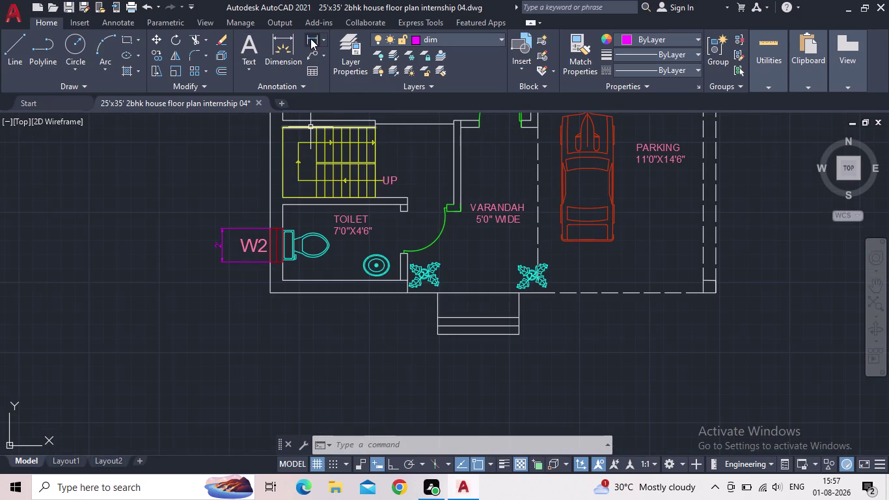
Save the drawing and bring the dining room's W1 window into view.
click(304, 38)
middle_drag(341, 294, 331, 368)
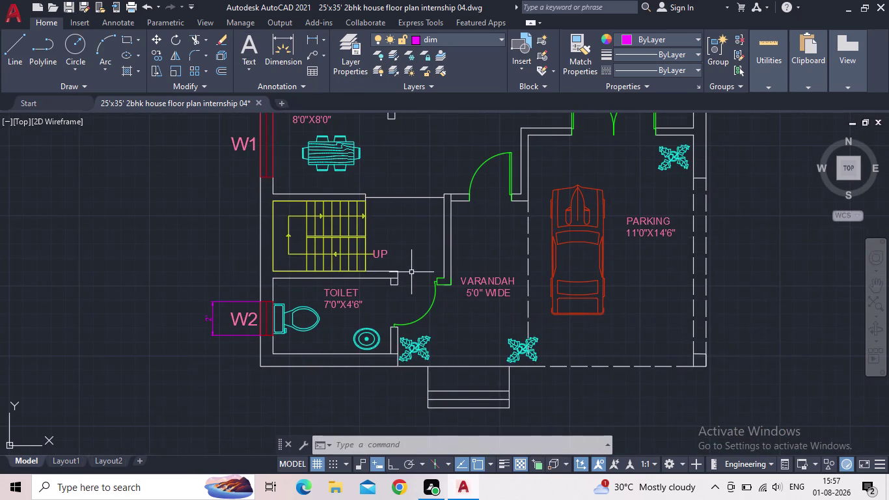
scroll(down, 3)
scroll(up, 3)
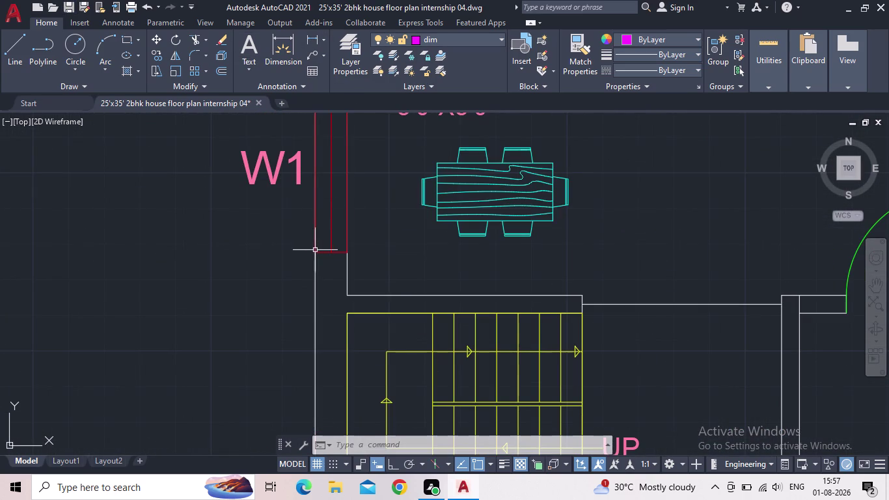
click(315, 250)
key(Escape)
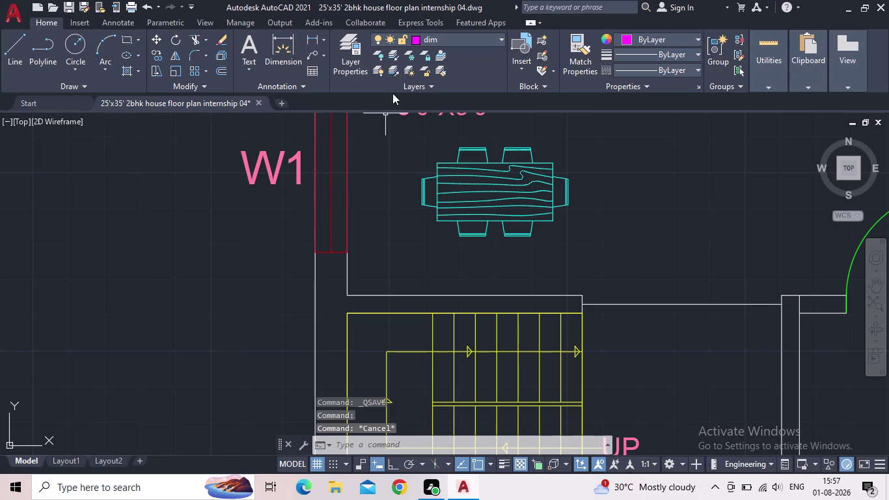
Dimension the dining W1 window with a 4' linear dimension placed outside the wall.
click(312, 39)
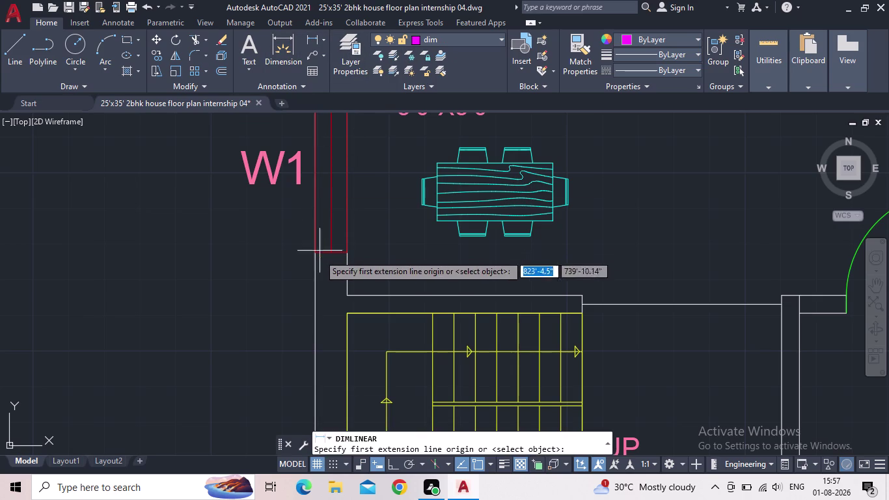
drag(315, 254, 316, 247)
middle_drag(316, 159, 333, 256)
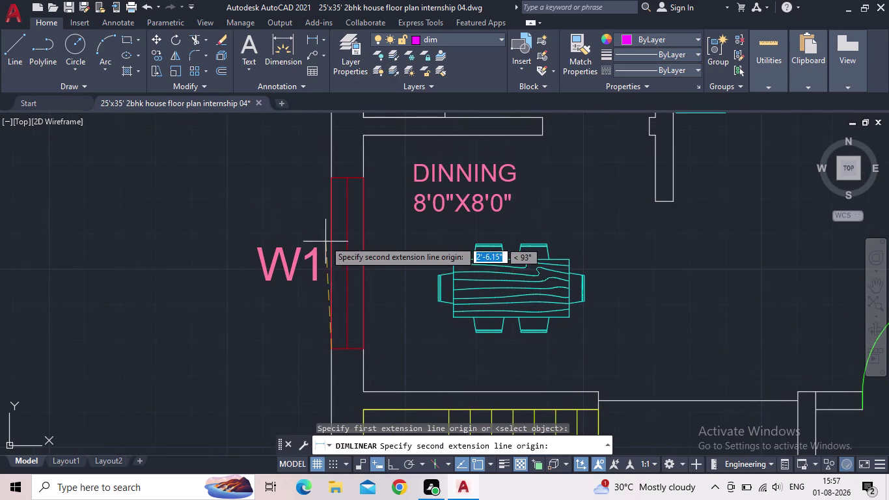
click(328, 178)
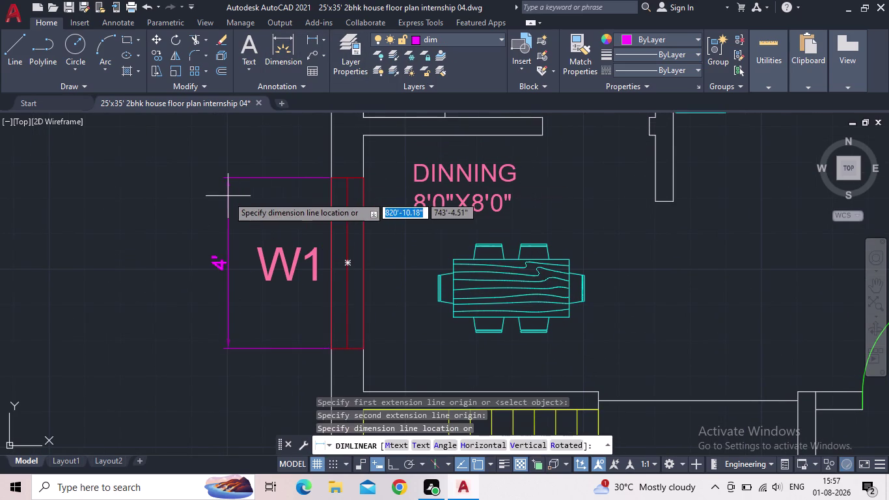
click(228, 196)
scroll(down, 3)
middle_drag(230, 217, 222, 292)
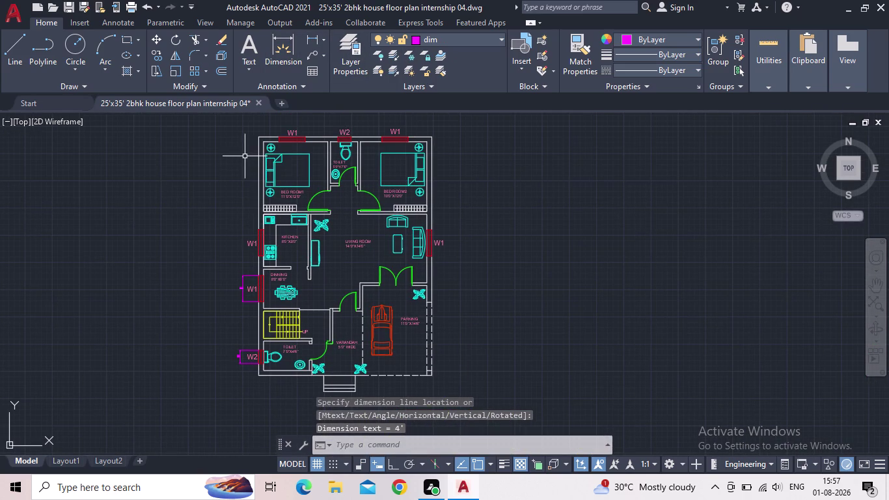
middle_drag(245, 155, 251, 179)
scroll(up, 3)
scroll(up, 3)
middle_drag(270, 176, 260, 236)
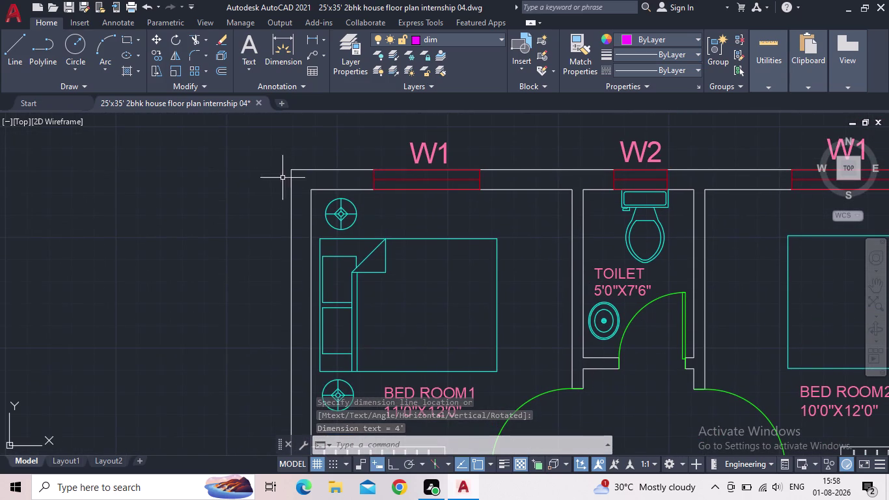
key(space)
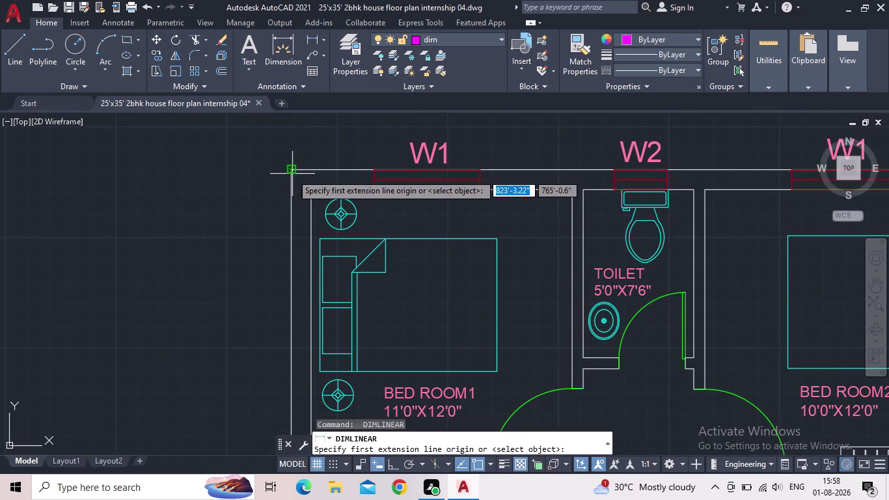
click(291, 173)
middle_drag(279, 243, 259, 108)
scroll(down, 3)
scroll(down, 3)
middle_drag(254, 237, 257, 215)
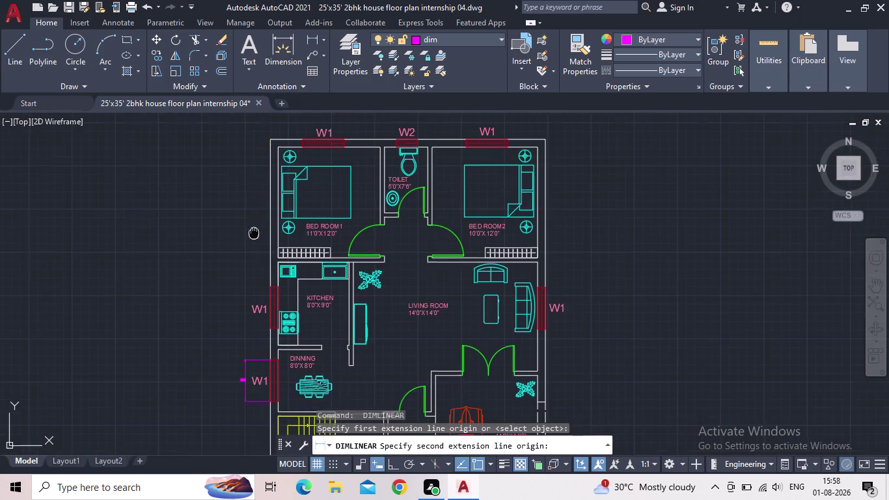
middle_drag(256, 215, 280, 99)
scroll(up, 3)
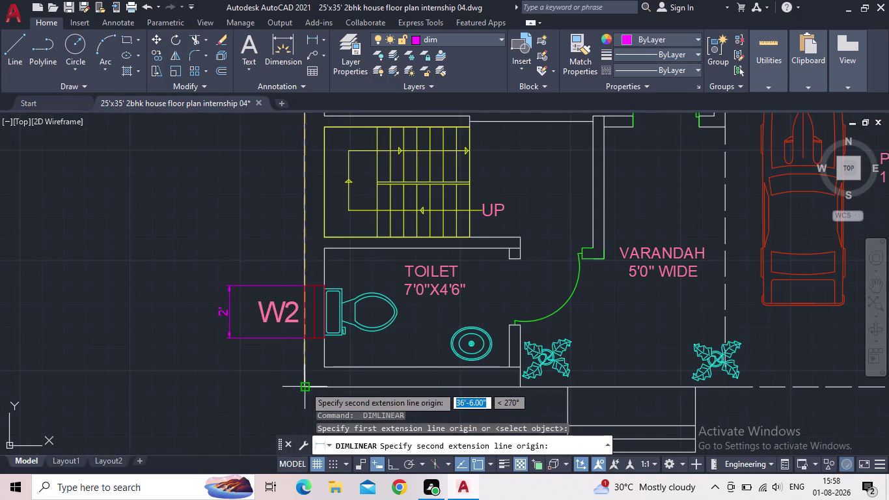
click(304, 386)
scroll(down, 3)
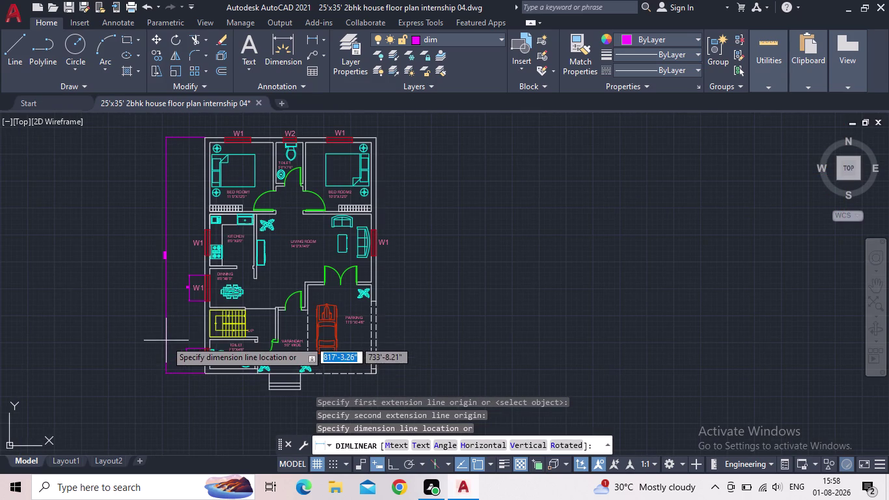
click(166, 340)
scroll(up, 3)
scroll(up, 3)
middle_drag(163, 227, 188, 274)
scroll(down, 3)
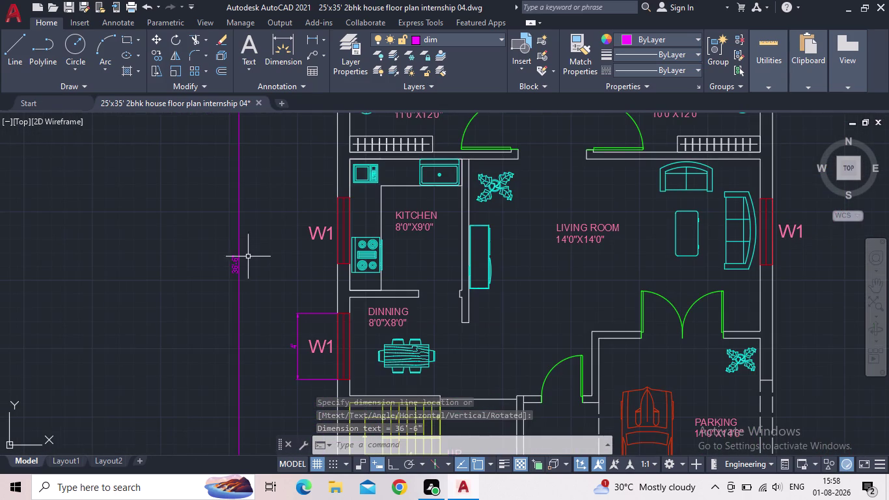
click(250, 273)
click(218, 272)
key(Delete)
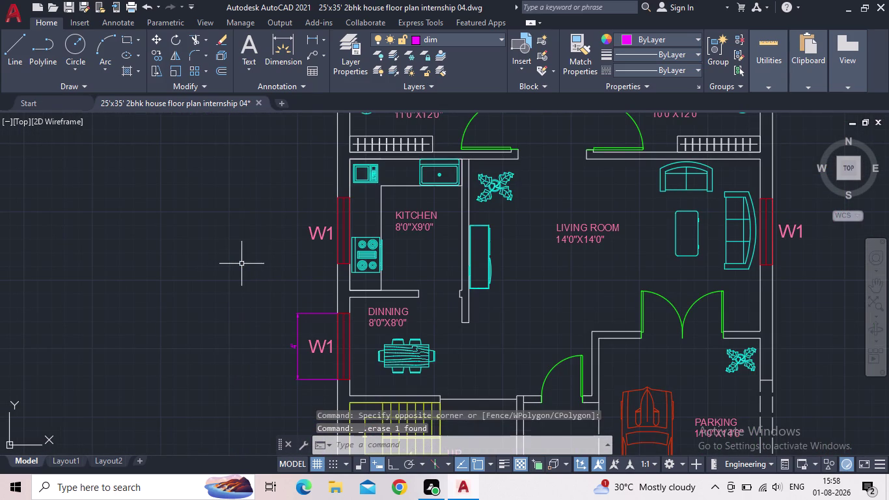
Dimension the plan's left side from top-left to bottom-left outer corner, placed left of the plan.
key(space)
scroll(down, 3)
middle_drag(253, 240, 263, 287)
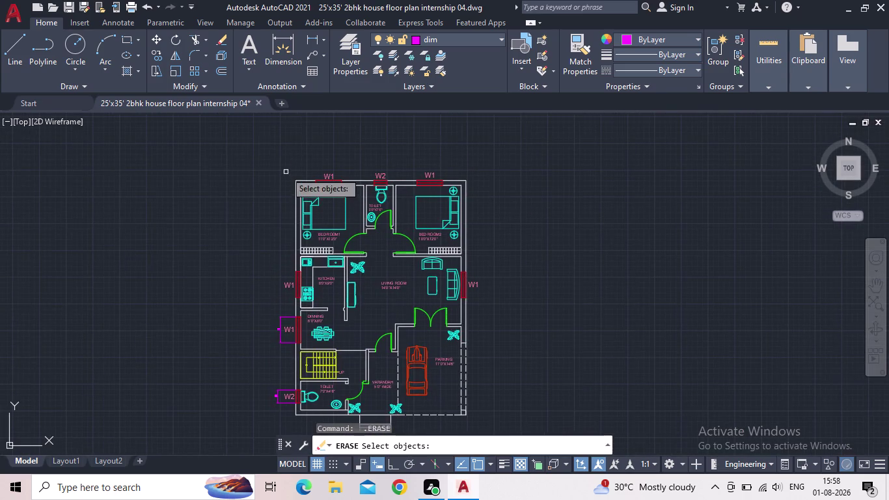
scroll(up, 3)
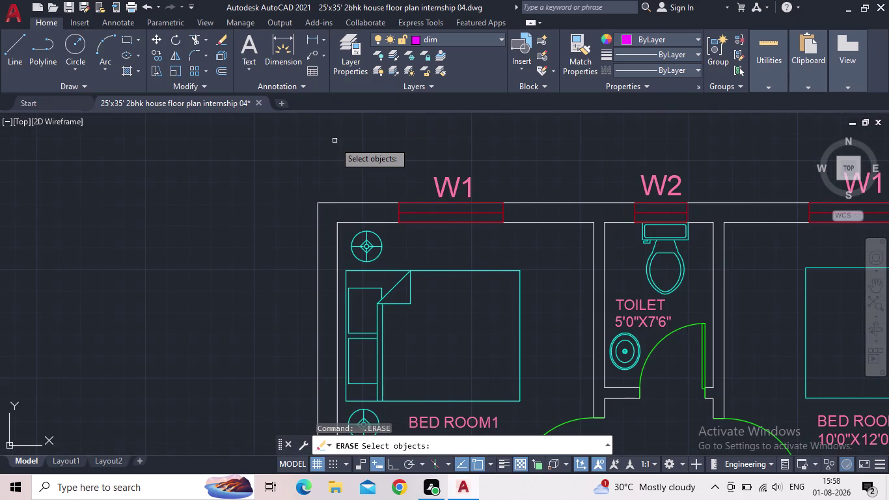
key(Escape)
click(307, 37)
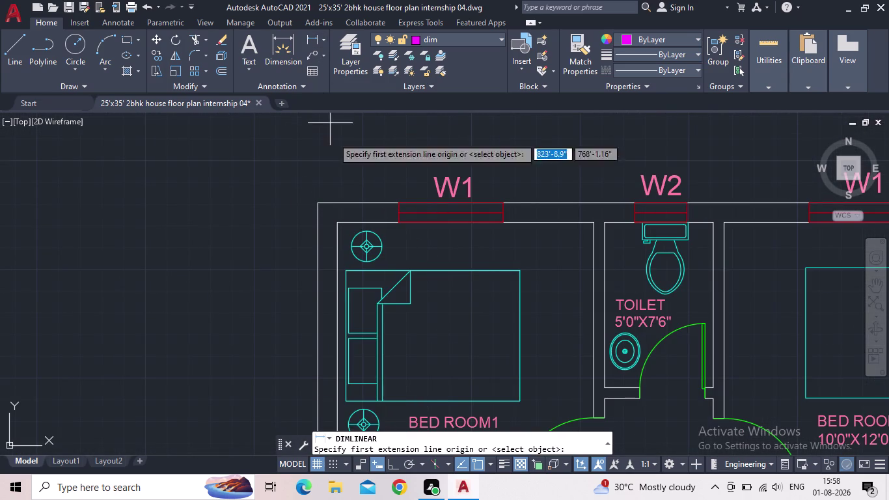
click(338, 224)
middle_drag(351, 279, 351, 280)
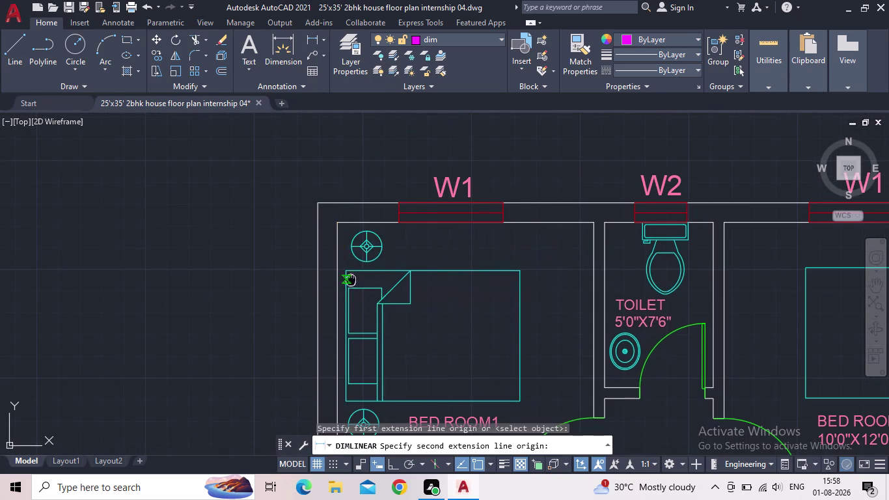
middle_drag(351, 280, 334, 153)
scroll(down, 3)
scroll(down, 3)
middle_drag(323, 222, 368, 100)
scroll(up, 3)
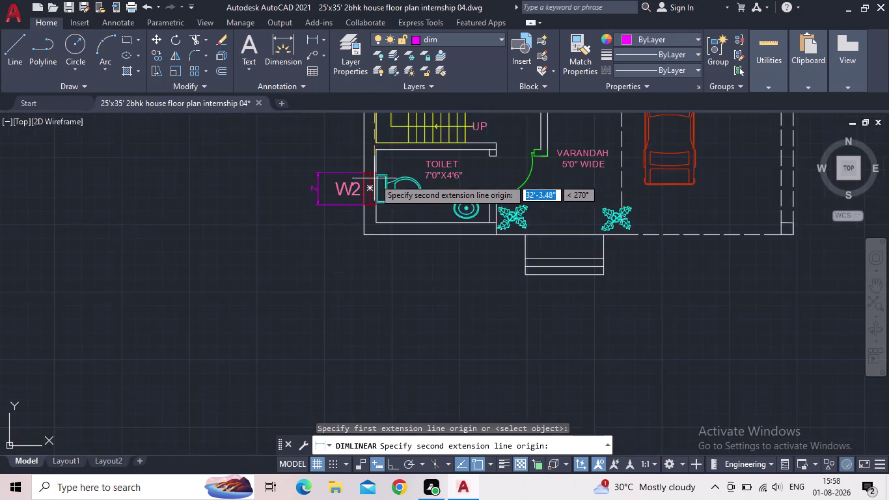
scroll(up, 3)
scroll(up, 3)
click(366, 255)
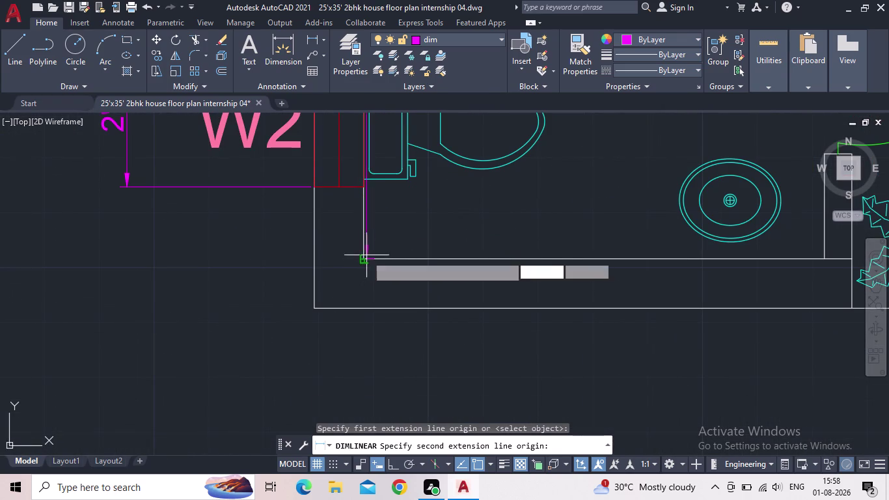
middle_drag(110, 236, 300, 341)
scroll(down, 3)
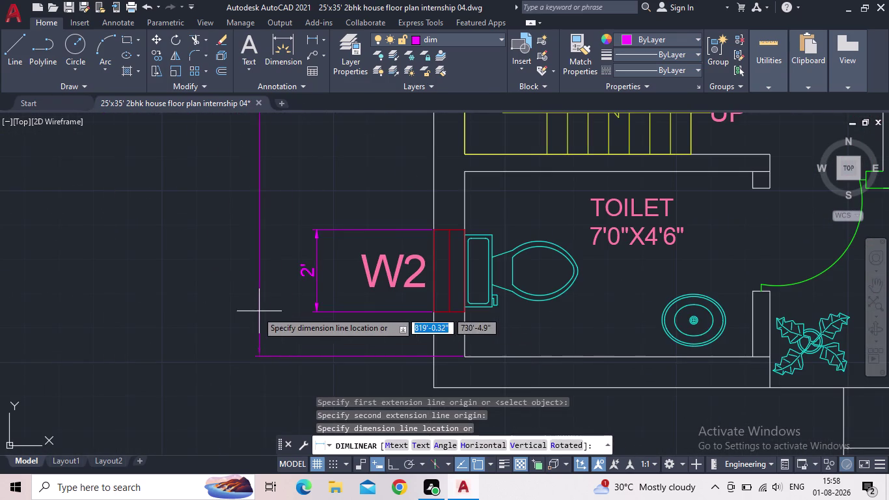
click(251, 312)
scroll(down, 3)
middle_drag(199, 178, 178, 414)
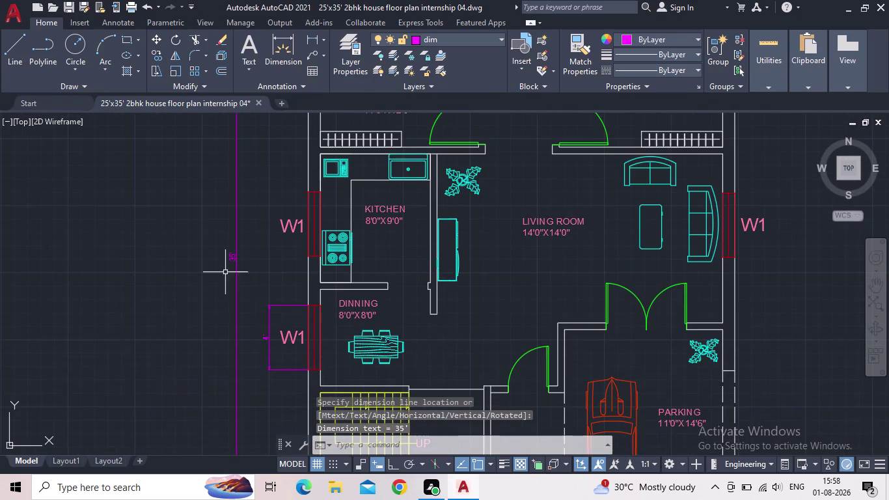
scroll(up, 3)
scroll(up, 3)
scroll(down, 3)
middle_drag(265, 227, 222, 399)
scroll(down, 3)
scroll(up, 3)
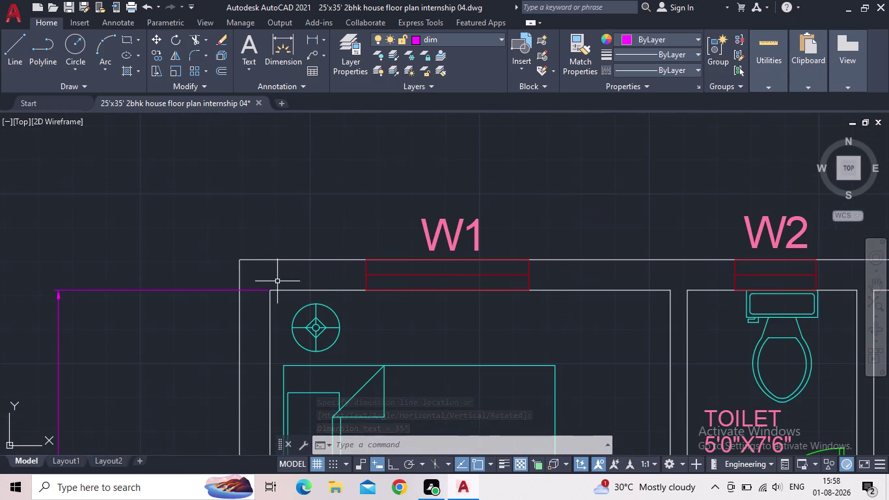
Add the 25' overall width dimension across the top of the plan.
key(space)
drag(269, 288, 281, 286)
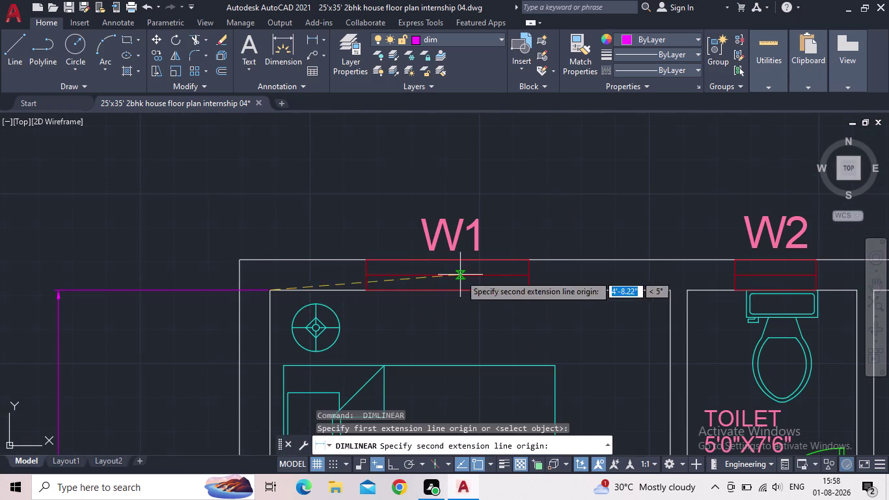
middle_drag(459, 276, 258, 214)
scroll(down, 3)
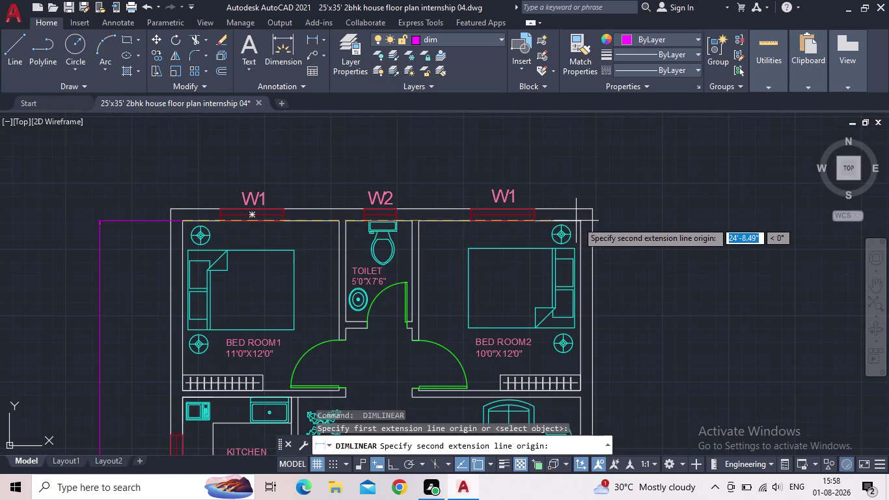
click(581, 221)
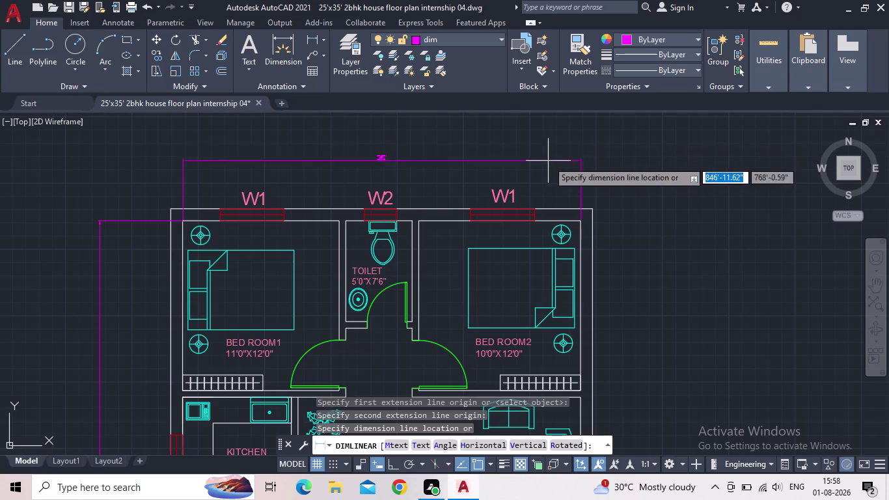
click(548, 166)
scroll(up, 3)
scroll(down, 3)
middle_drag(439, 174, 442, 136)
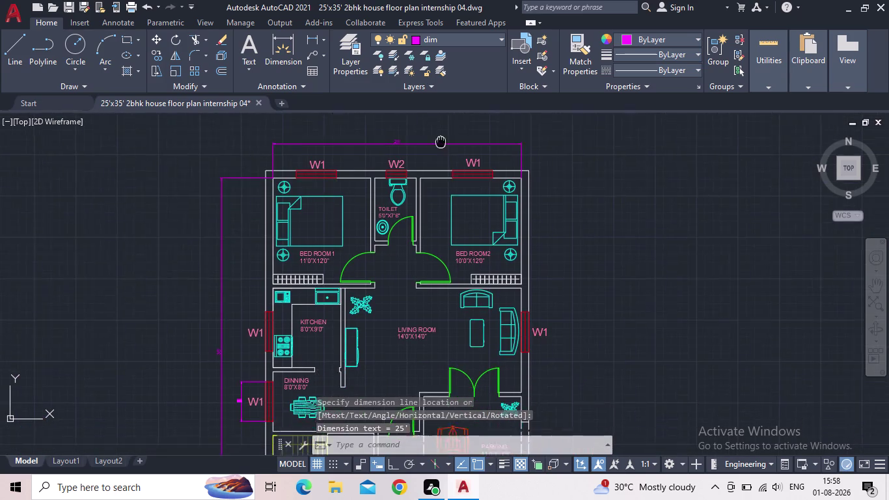
middle_drag(442, 135, 447, 124)
middle_drag(587, 256, 550, 179)
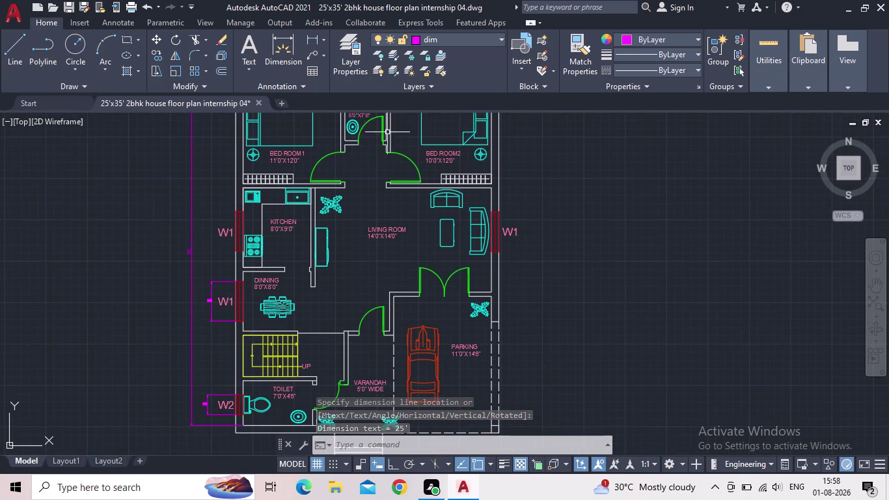
scroll(up, 3)
Start a linear dimension by picking both ends of the bedroom door opening.
click(314, 41)
scroll(up, 3)
click(358, 177)
middle_drag(373, 135, 374, 193)
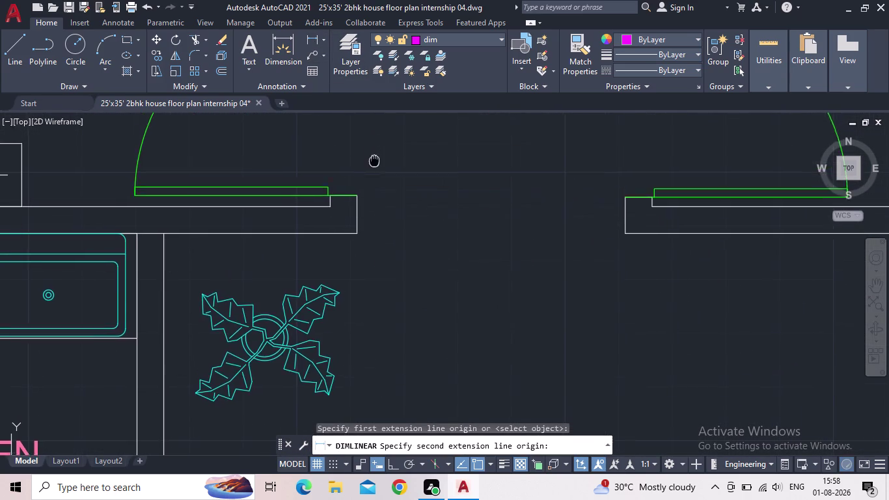
middle_drag(374, 193, 393, 328)
click(376, 171)
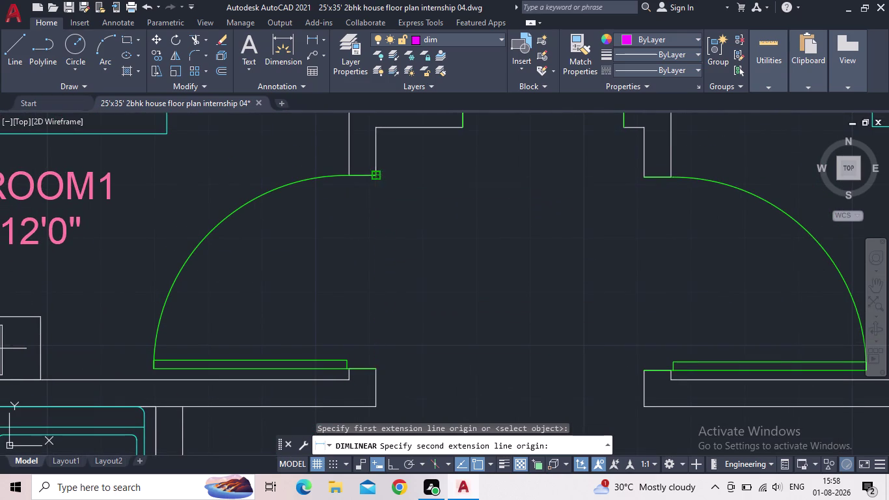
click(365, 198)
scroll(down, 3)
Dimension the toilet door opening at 2'-6".
middle_drag(412, 207, 360, 330)
key(space)
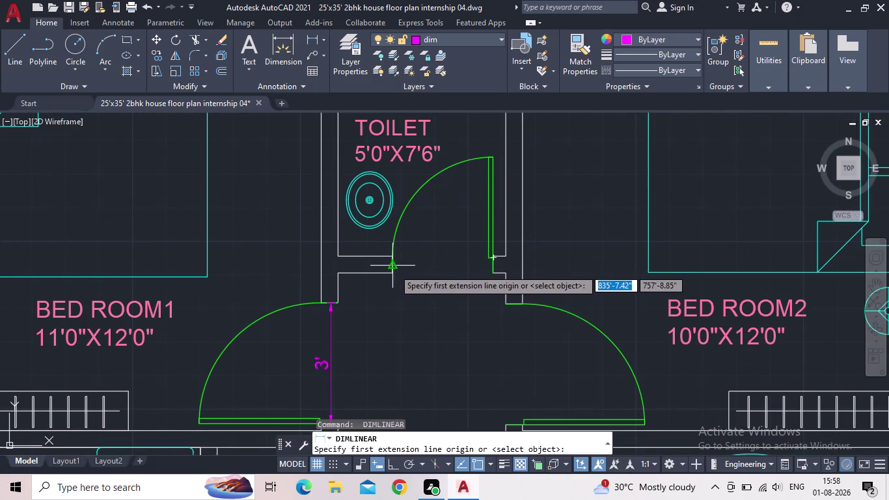
click(392, 272)
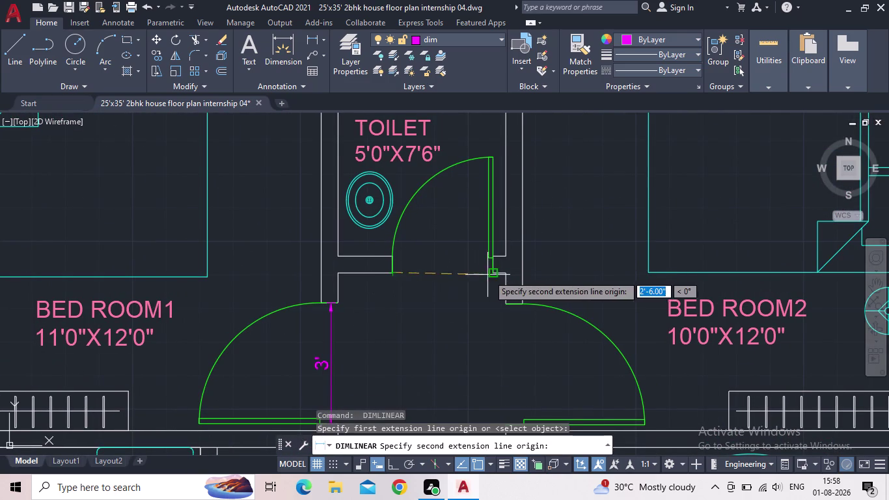
click(491, 275)
click(476, 270)
scroll(down, 3)
middle_drag(447, 298, 400, 238)
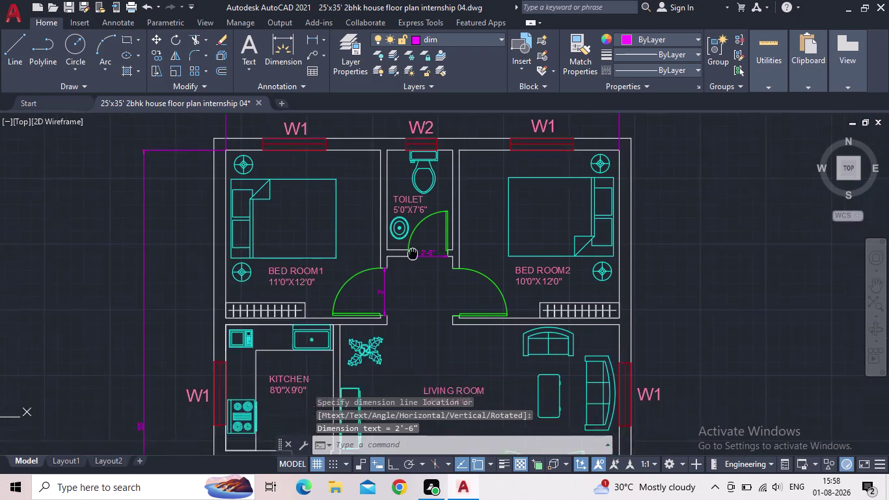
middle_drag(399, 239, 386, 229)
scroll(up, 3)
Dimension the BED ROOM2 door opening at 3'.
key(space)
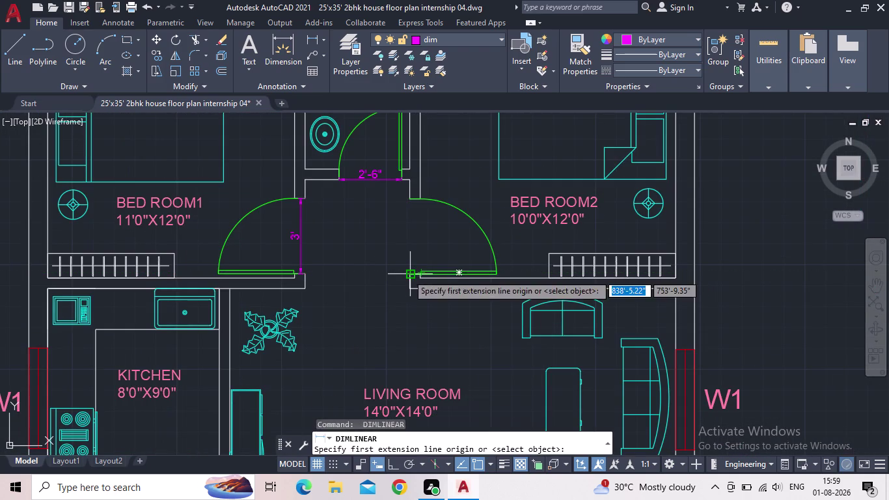
click(408, 274)
click(408, 197)
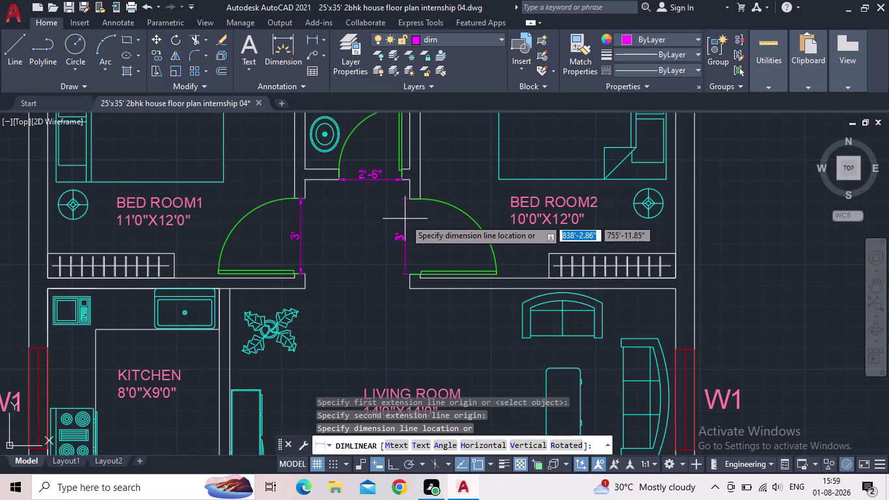
click(407, 218)
scroll(down, 3)
middle_drag(376, 267, 375, 225)
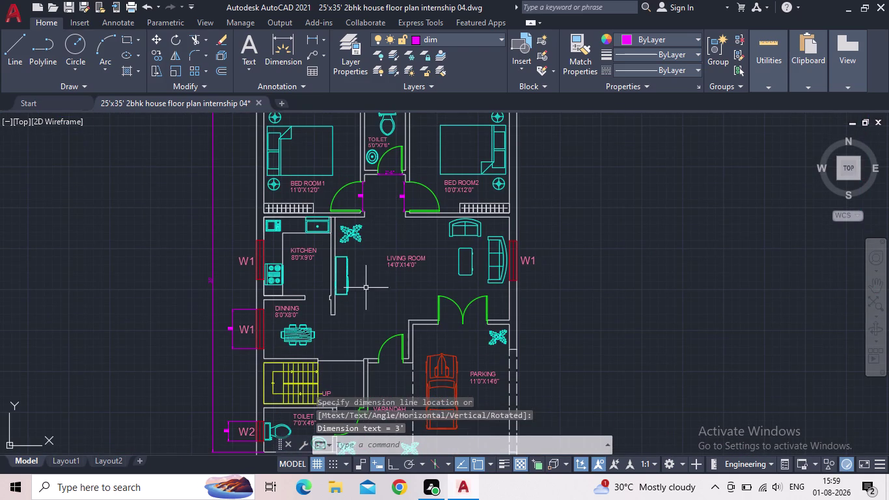
middle_drag(366, 313, 325, 198)
scroll(up, 3)
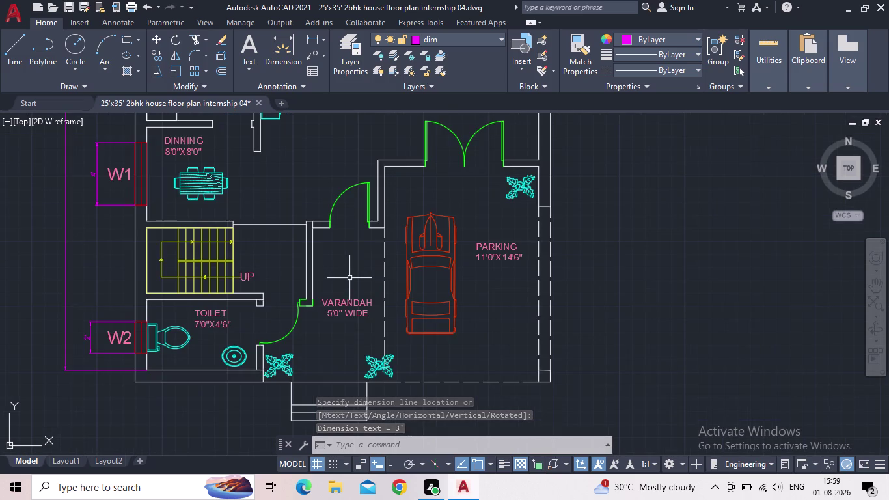
scroll(up, 3)
middle_drag(447, 184, 366, 252)
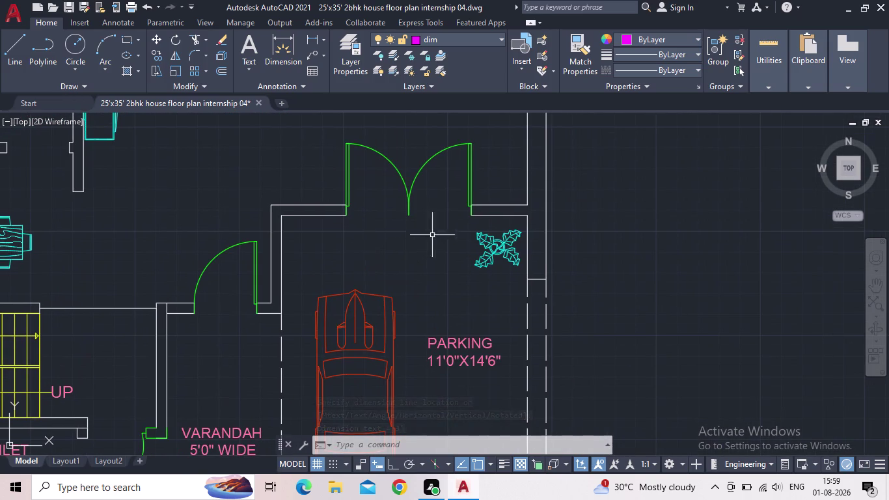
Dimension the 5' main entrance double door beside the parking, then end the command.
key(space)
click(473, 219)
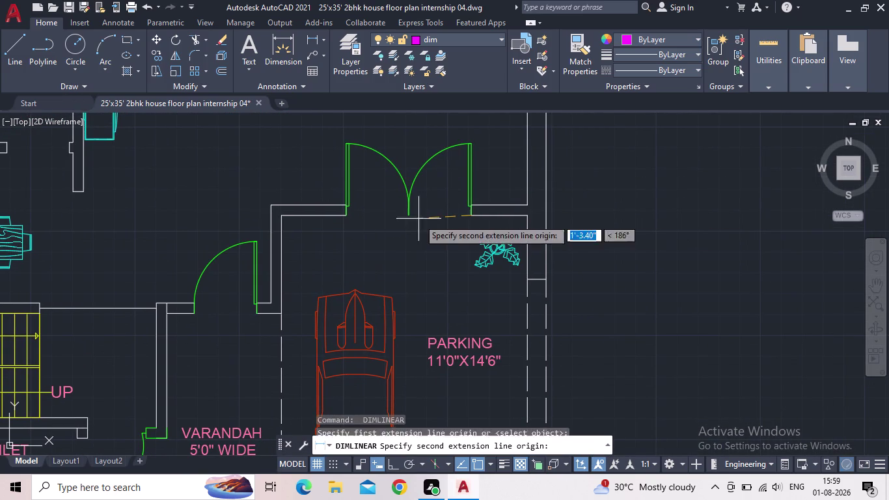
click(345, 216)
click(354, 227)
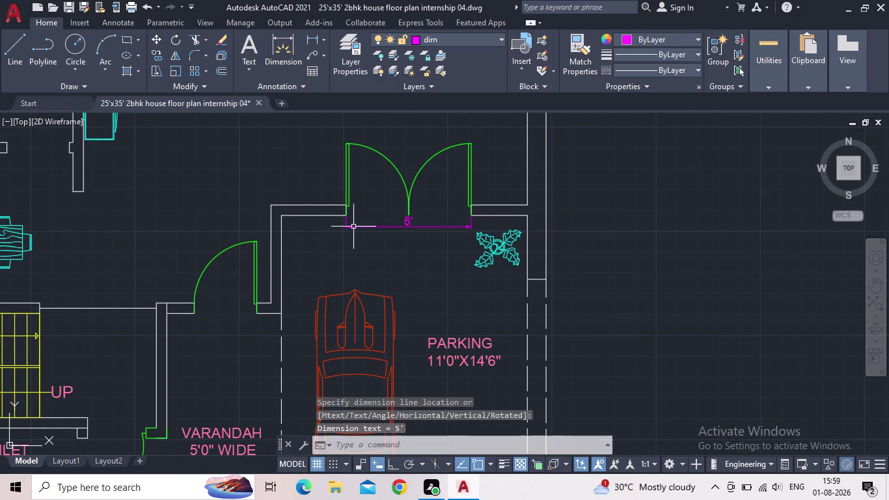
scroll(down, 3)
middle_drag(343, 256, 343, 231)
scroll(up, 3)
middle_drag(427, 268, 470, 178)
scroll(down, 3)
middle_drag(476, 306, 522, 292)
scroll(down, 3)
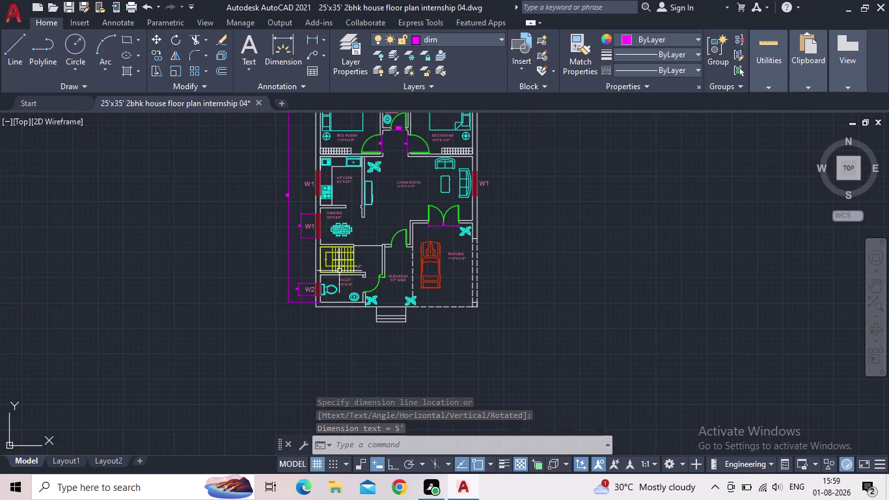
middle_drag(222, 235, 168, 352)
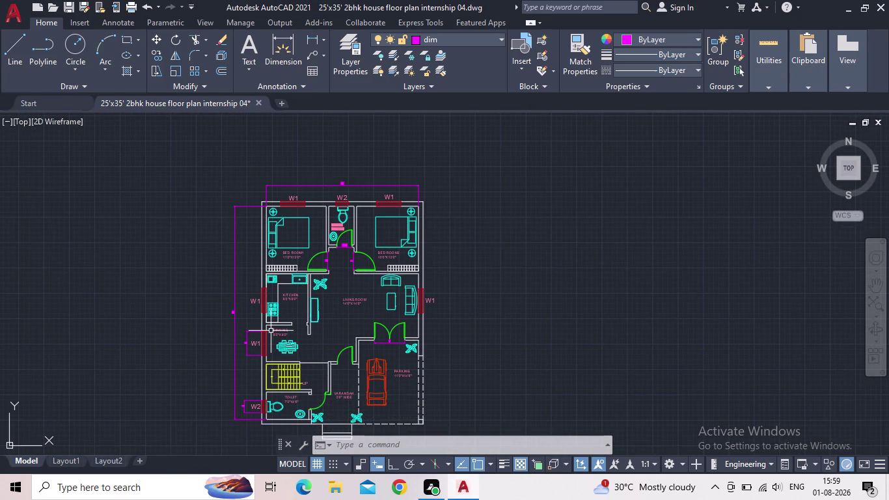
key(Escape)
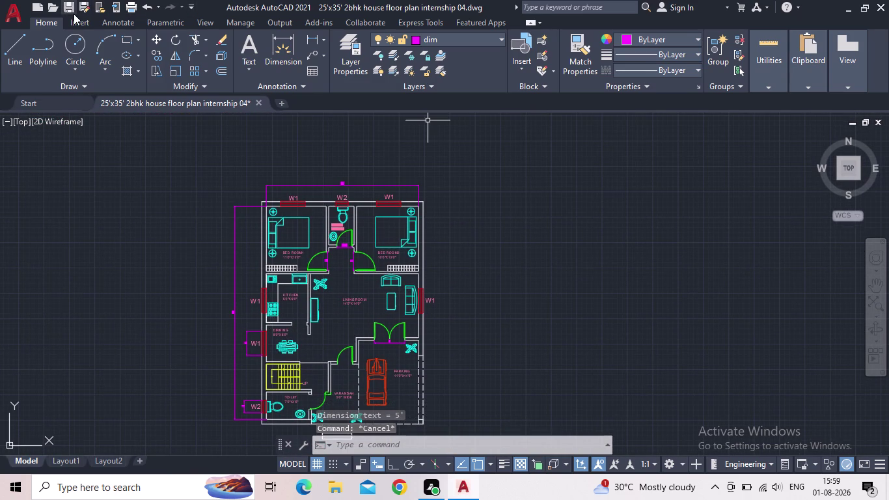
Save the dimensioned floor plan drawing and recentre the plan in view.
click(69, 11)
middle_drag(447, 233, 450, 233)
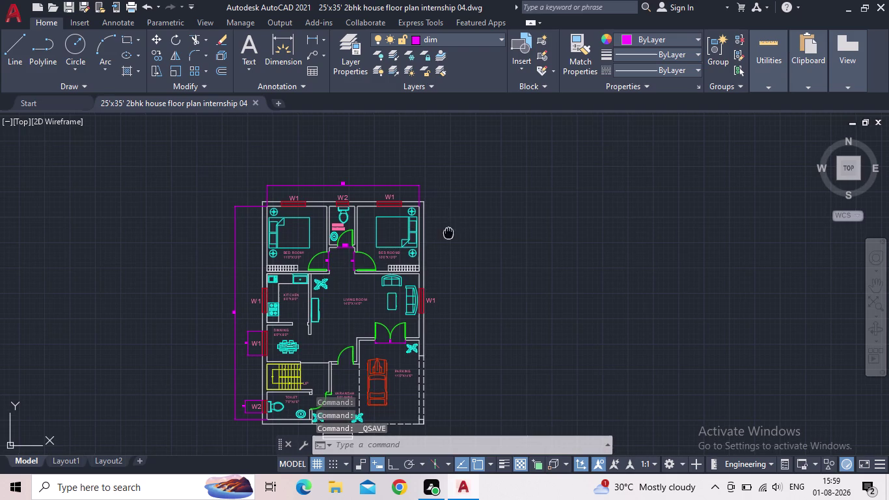
middle_drag(450, 233, 486, 195)
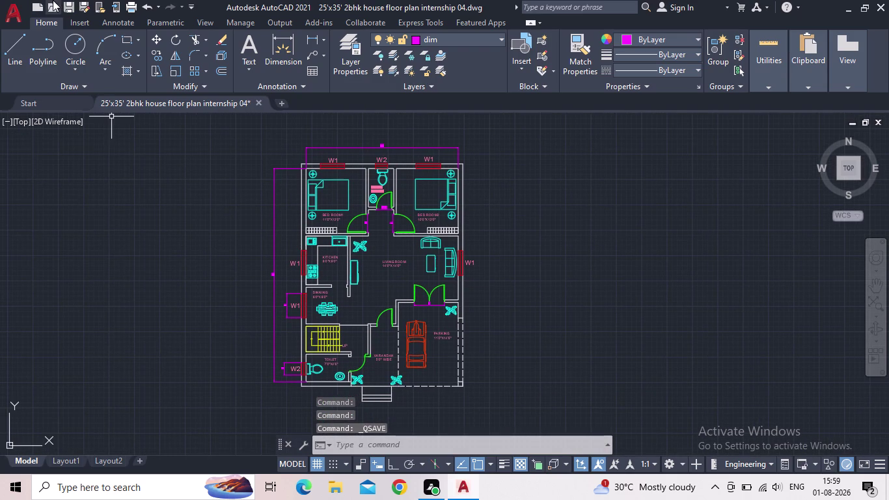
click(67, 5)
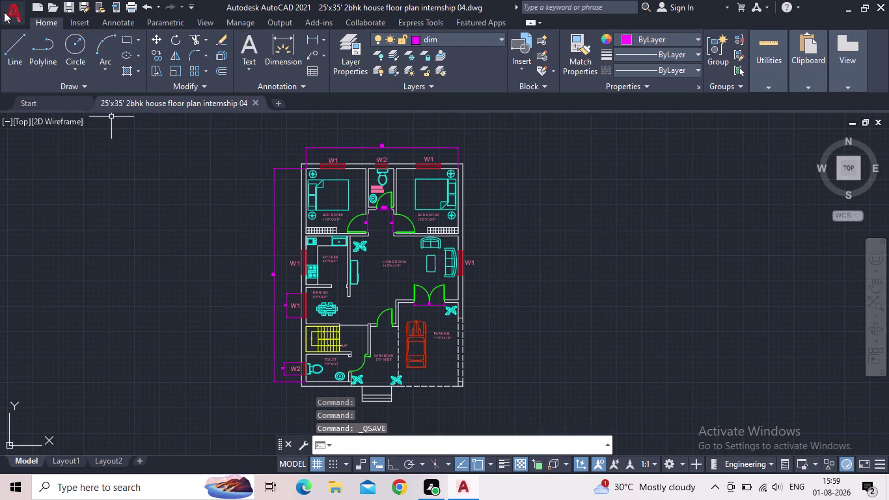
click(6, 12)
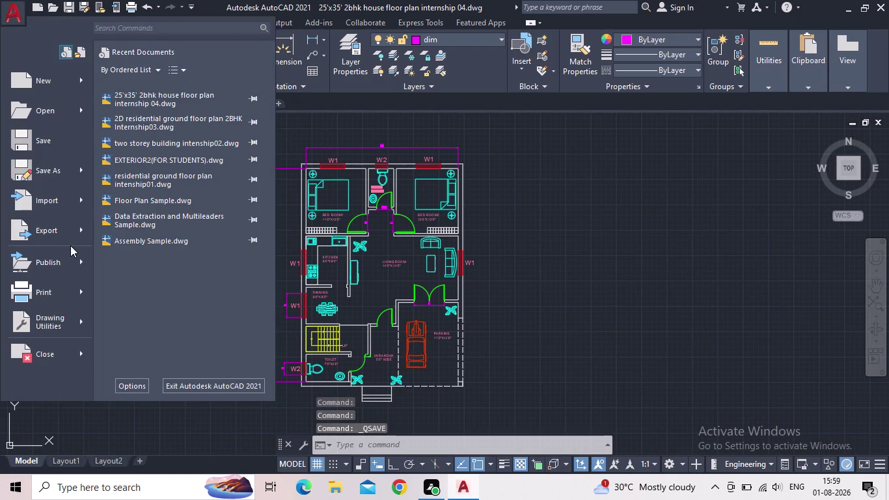
Export the drawing as '25x35' 2bhk house floor plan internship 04.pdf' in INTENSHIP CAD DESK.
click(82, 234)
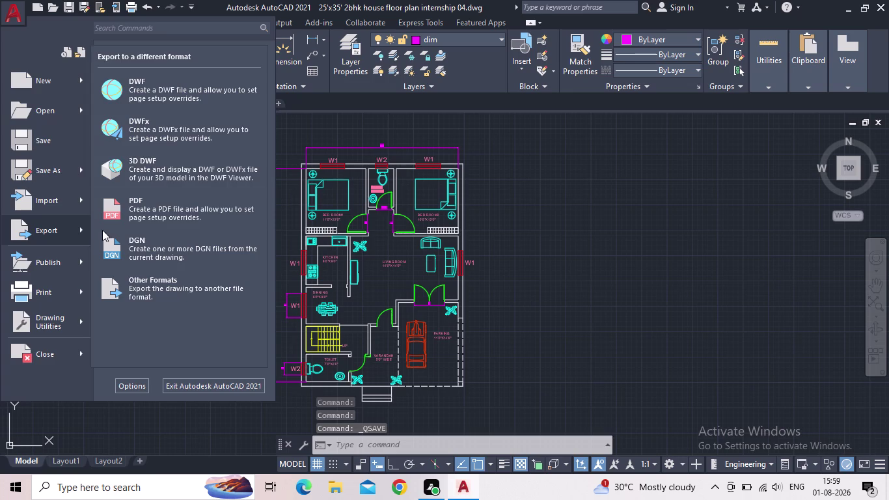
click(154, 213)
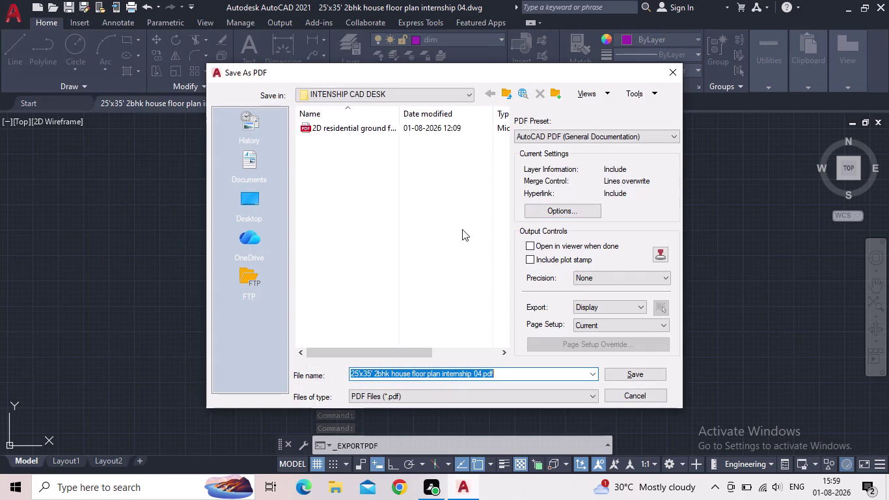
click(523, 371)
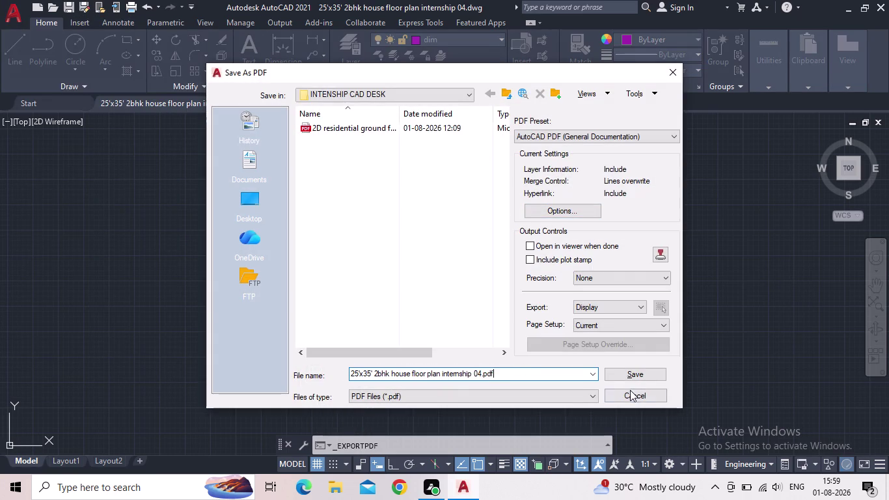
click(627, 378)
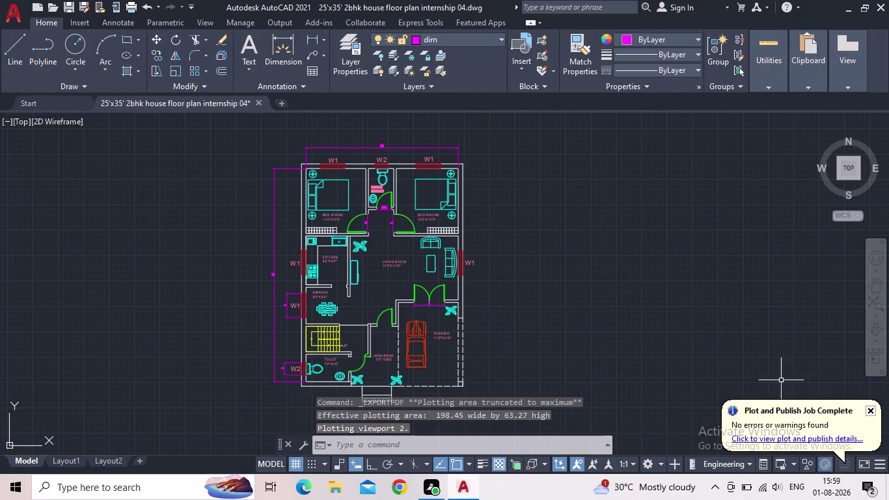
Dismiss the Plot and Publish notice and close AutoCAD, reaching the save-changes prompt.
click(870, 412)
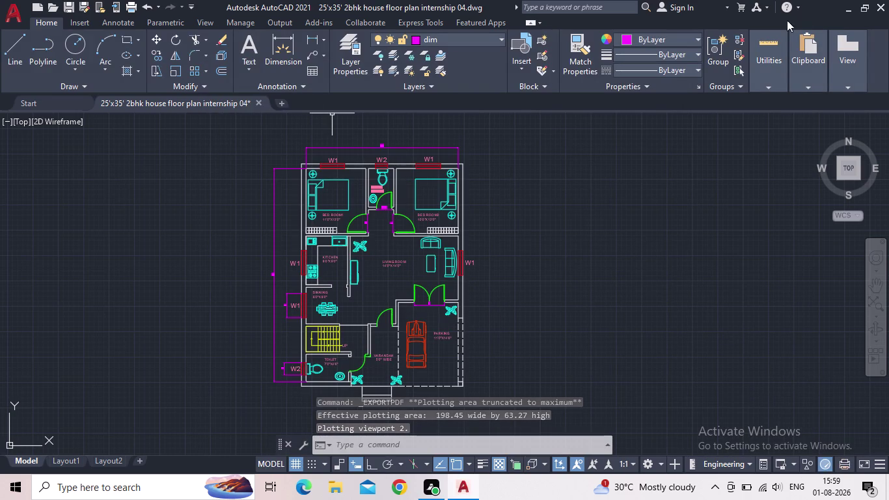
click(887, 6)
click(428, 273)
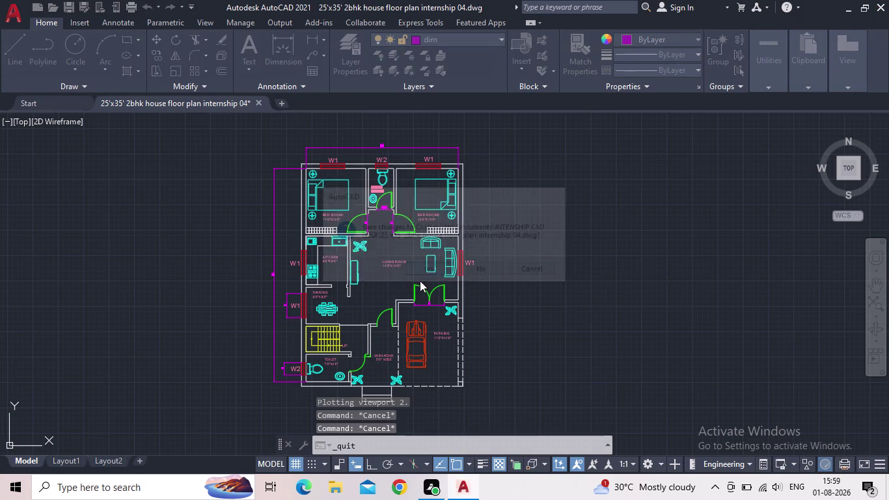